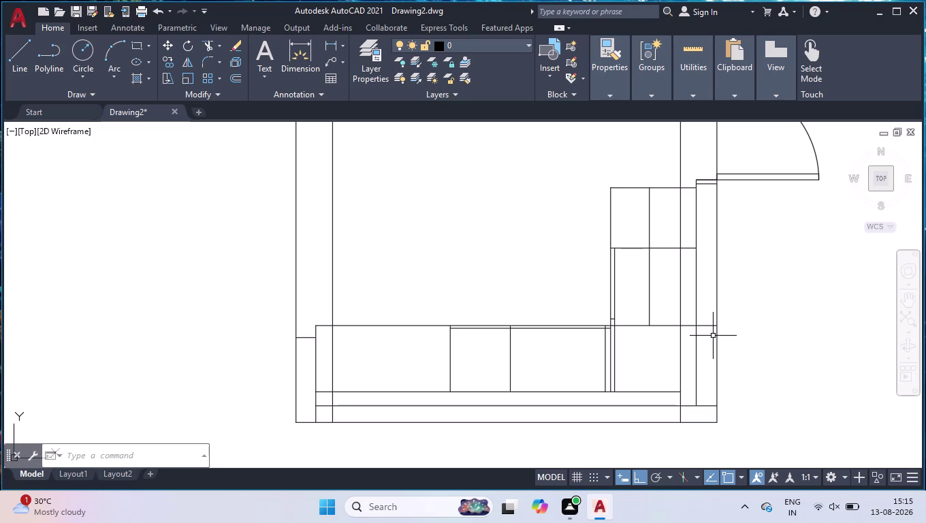
Begin a DLI linear dimension between two picked points, then abandon it unfinished.
text(DLI)
key(Return)
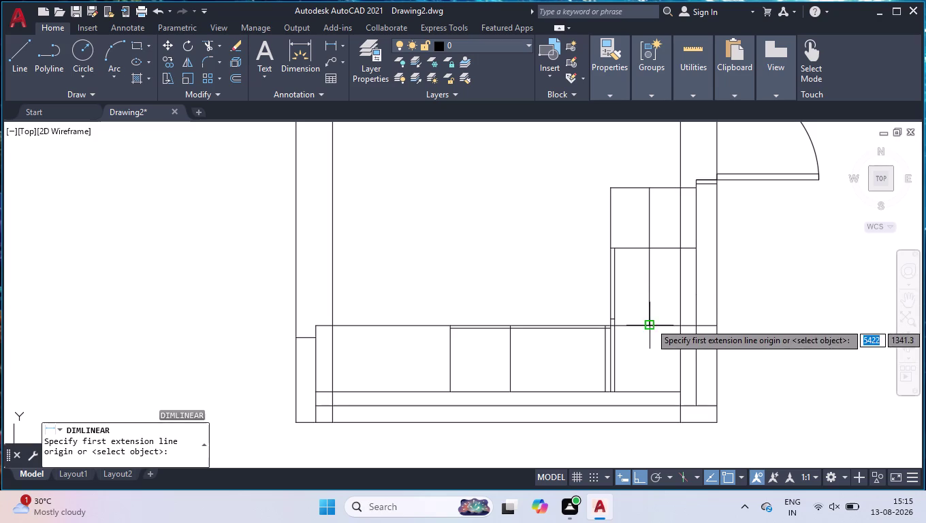
click(651, 328)
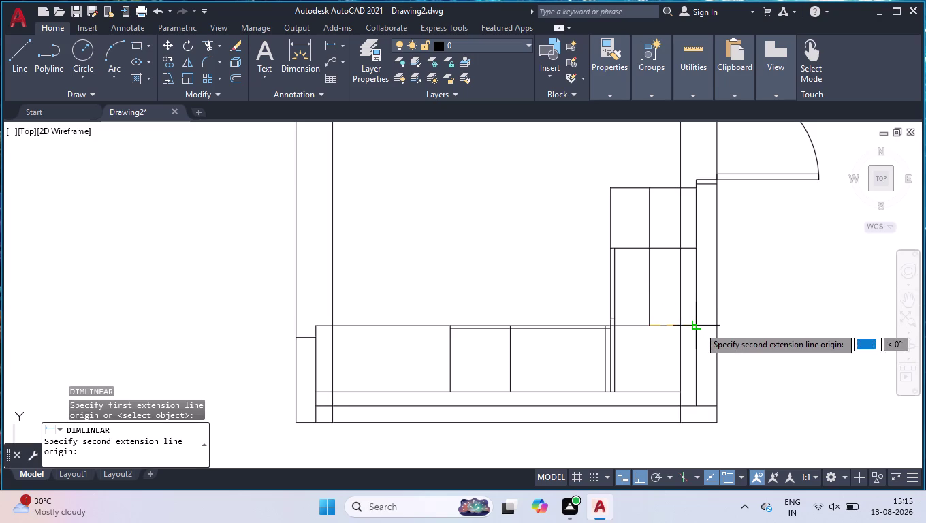
click(701, 326)
key(Return)
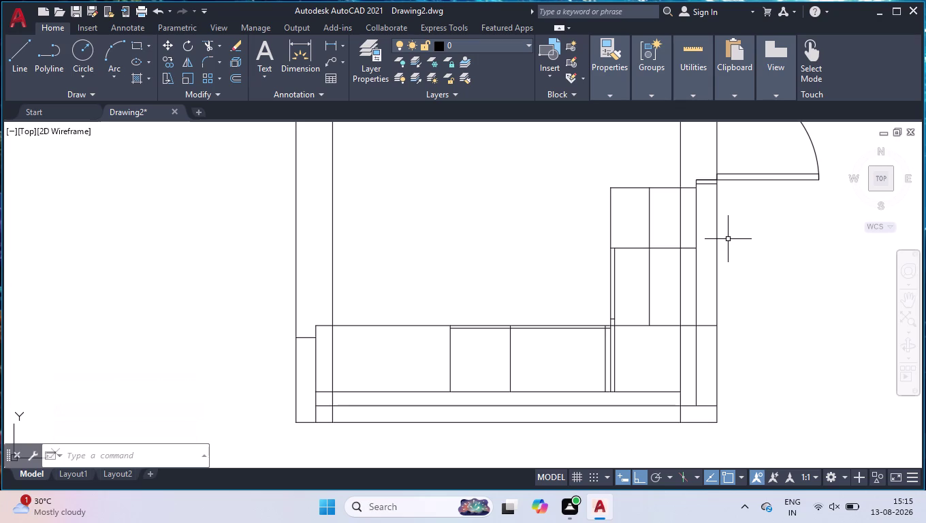
In the Dimension Style Manager, change the ISO-25 style's text color to Red.
key(d)
key(Return)
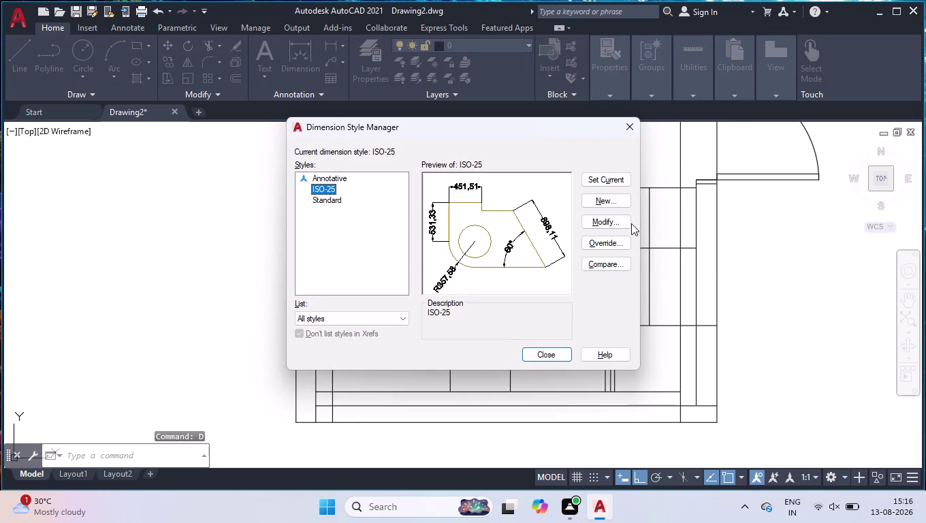
click(627, 222)
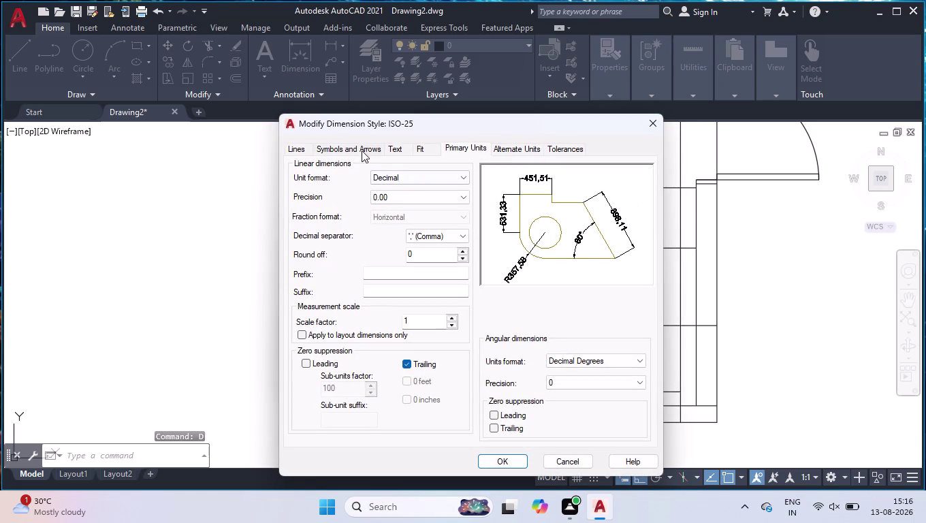
click(406, 160)
click(396, 148)
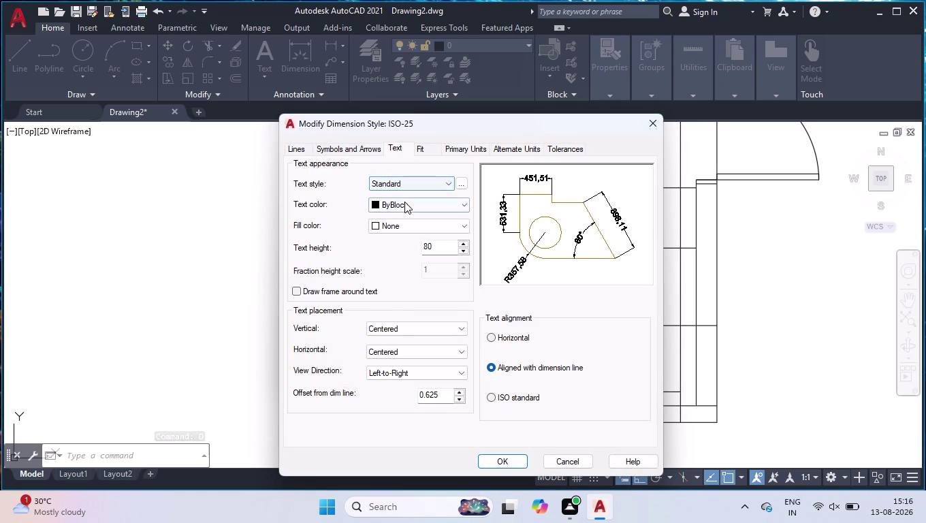
click(404, 201)
click(400, 237)
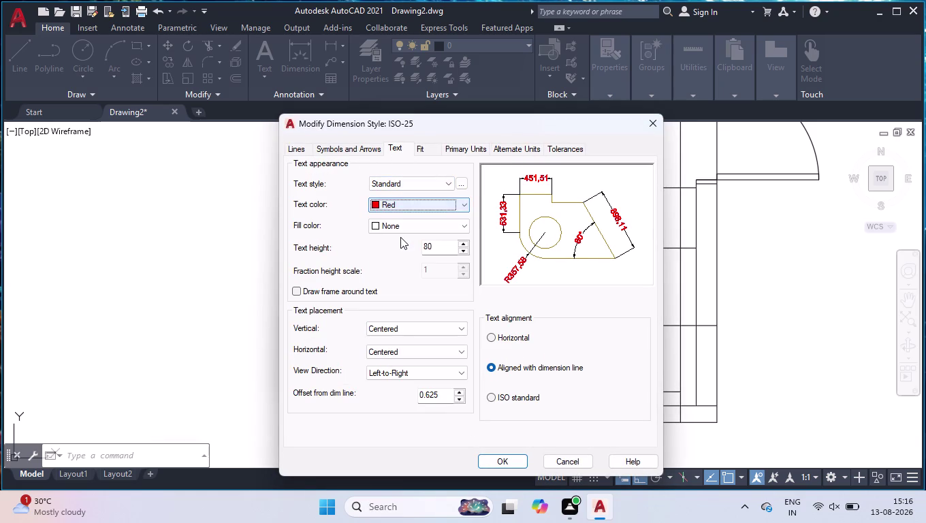
Confirm the style change, make ISO-25 the current style, and close the manager.
click(503, 461)
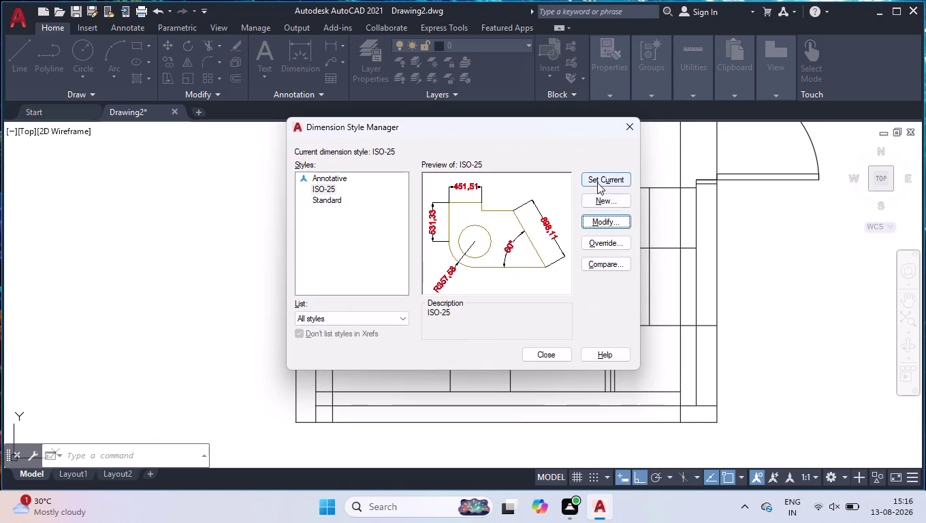
click(597, 182)
click(533, 360)
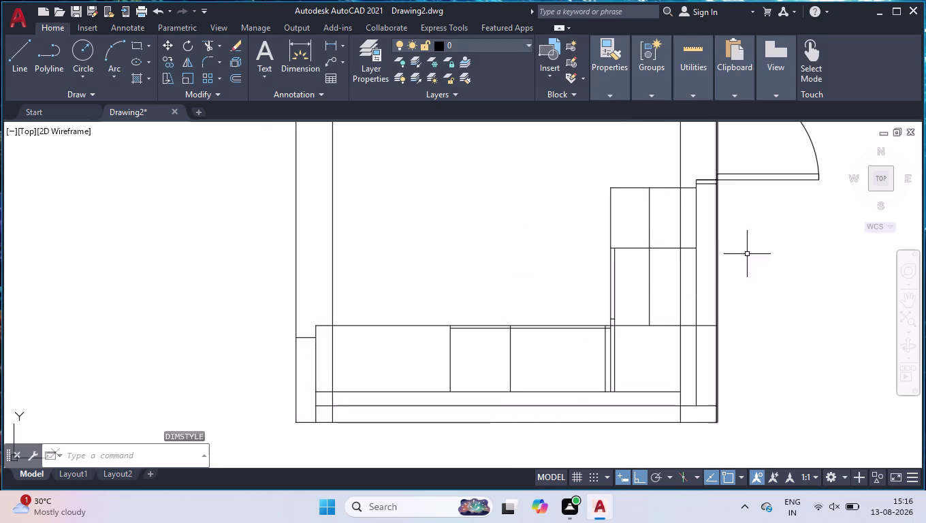
scroll(down, 3)
scroll(up, 3)
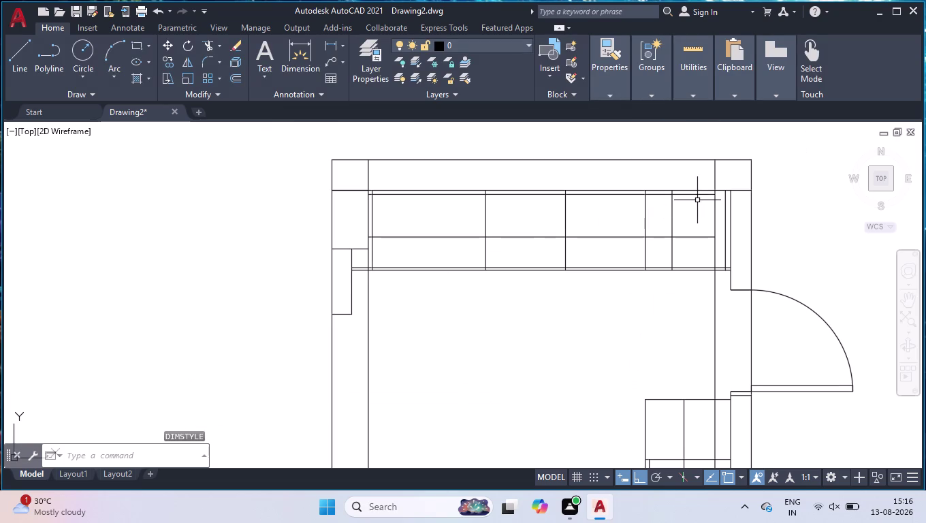